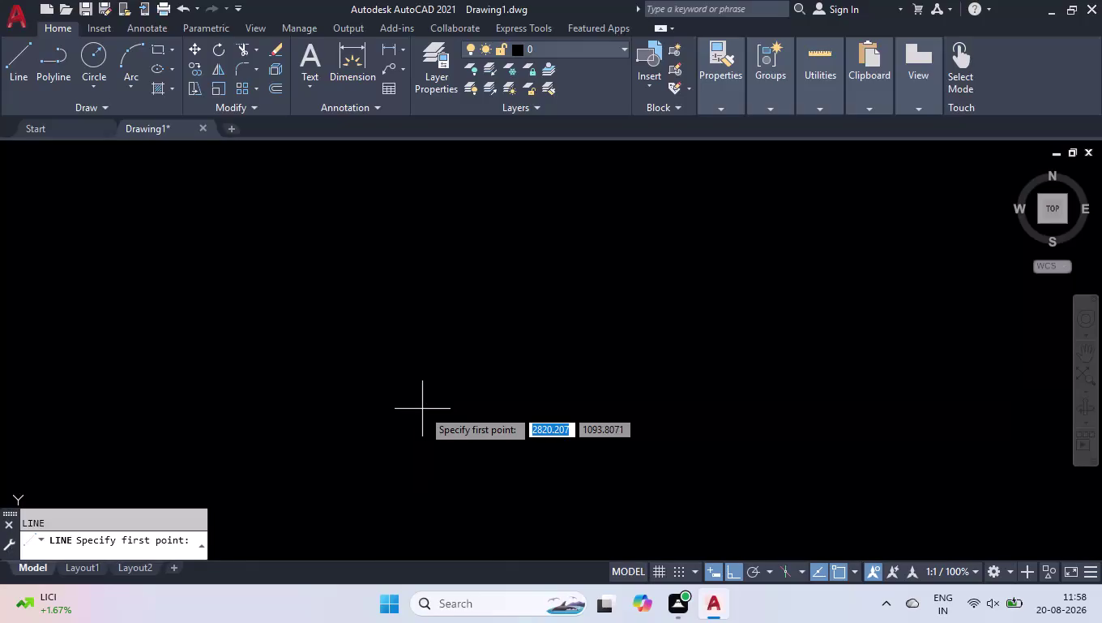
Draw a 2700-unit vertical line upward from the picked start point.
click(395, 479)
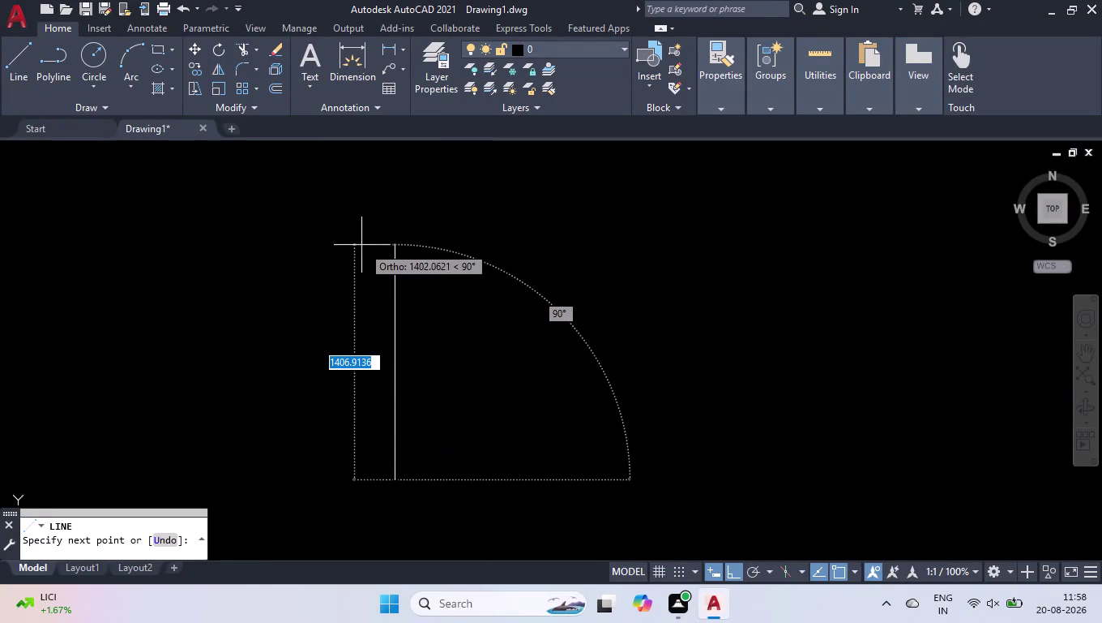
text(270)
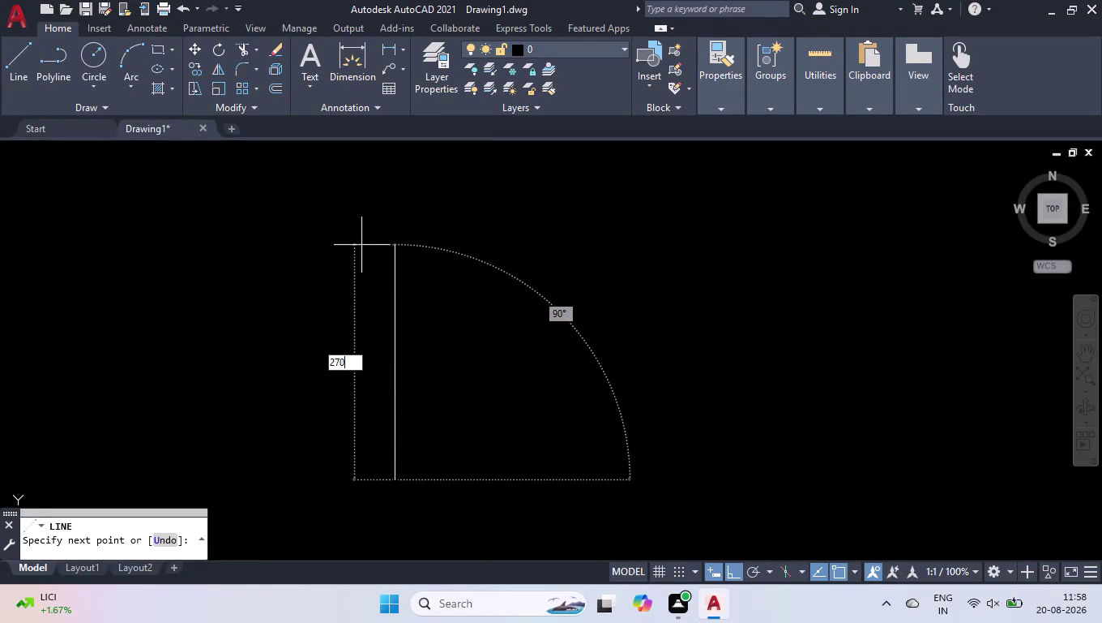
text(0)
key(Return)
scroll(down, 3)
scroll(down, 3)
scroll(up, 3)
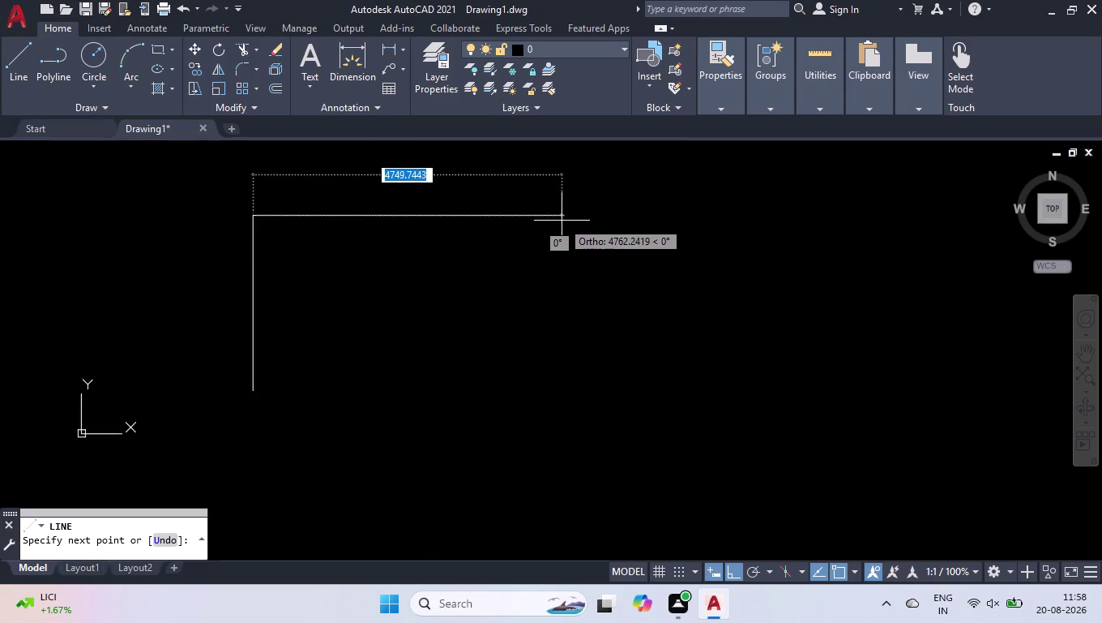
scroll(up, 3)
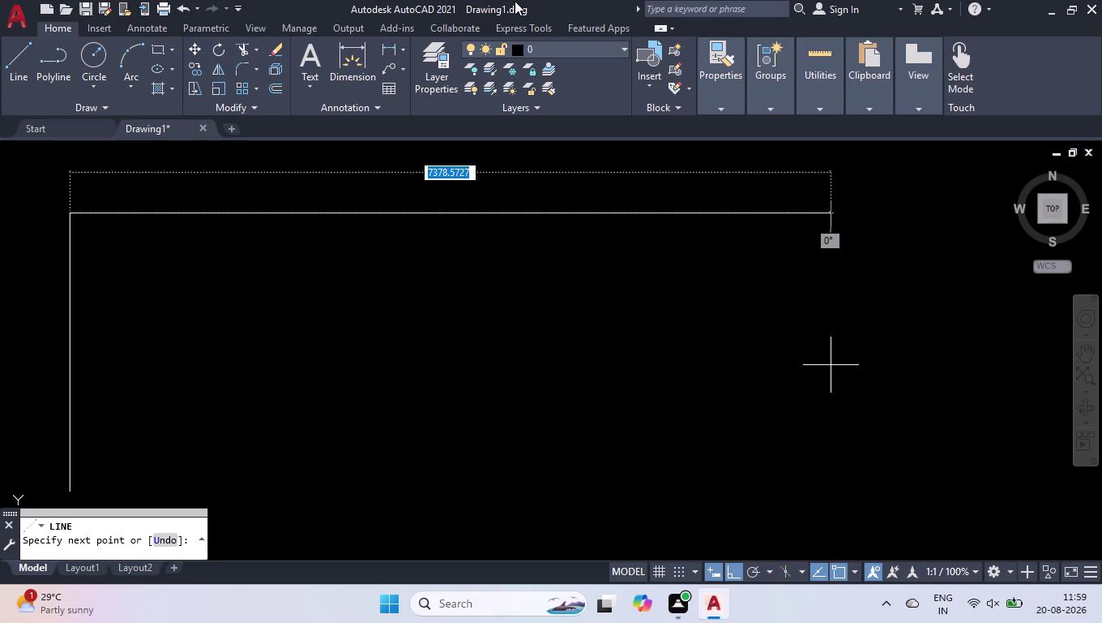
click(0, 0)
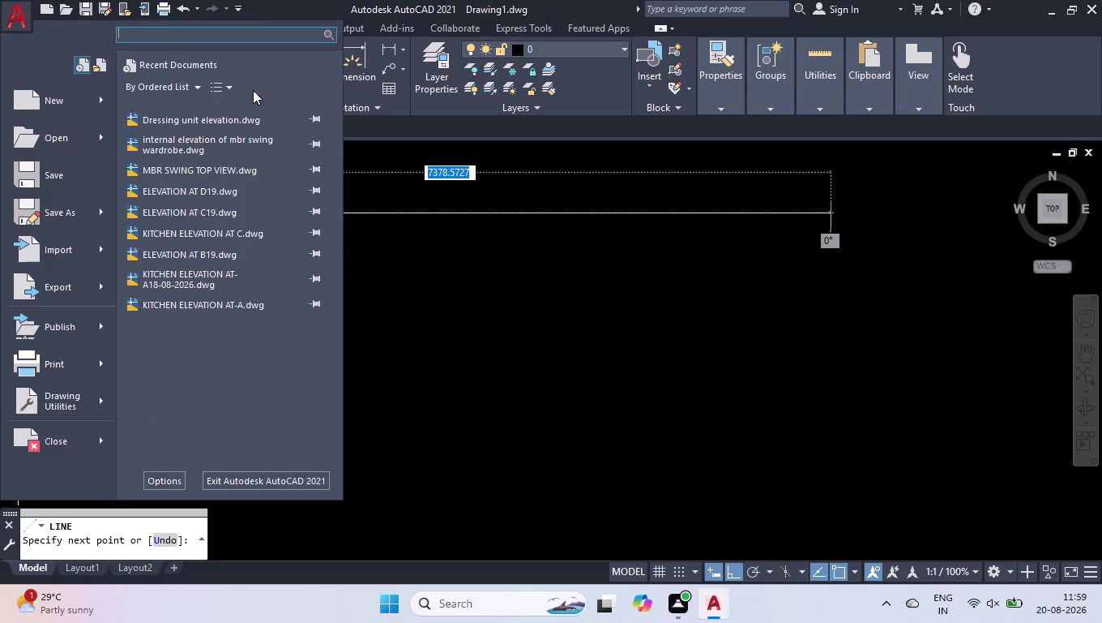
click(465, 315)
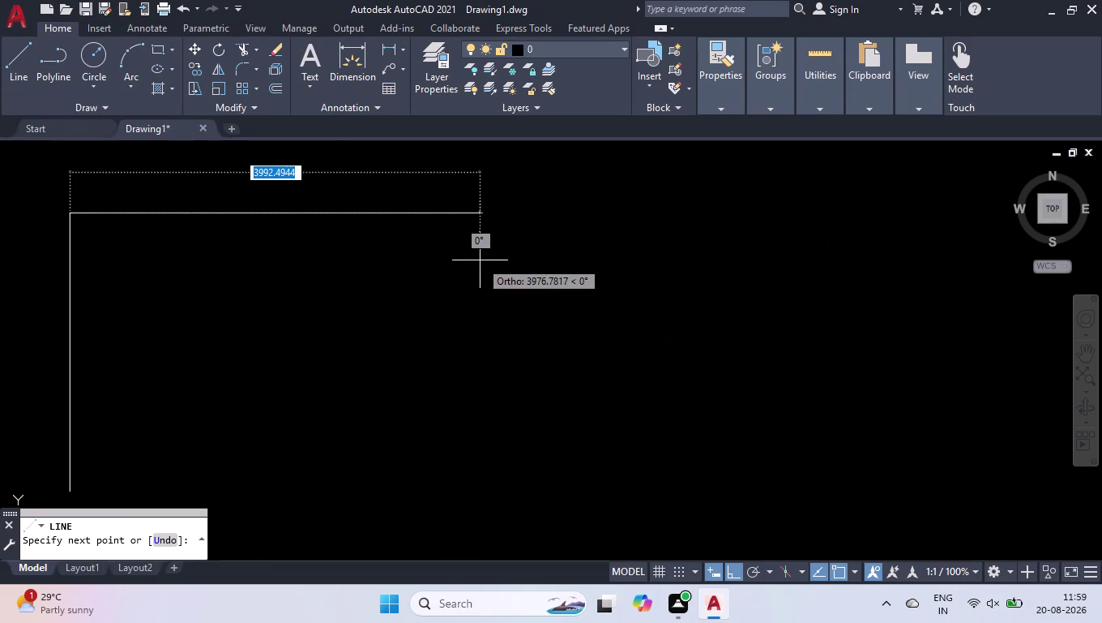